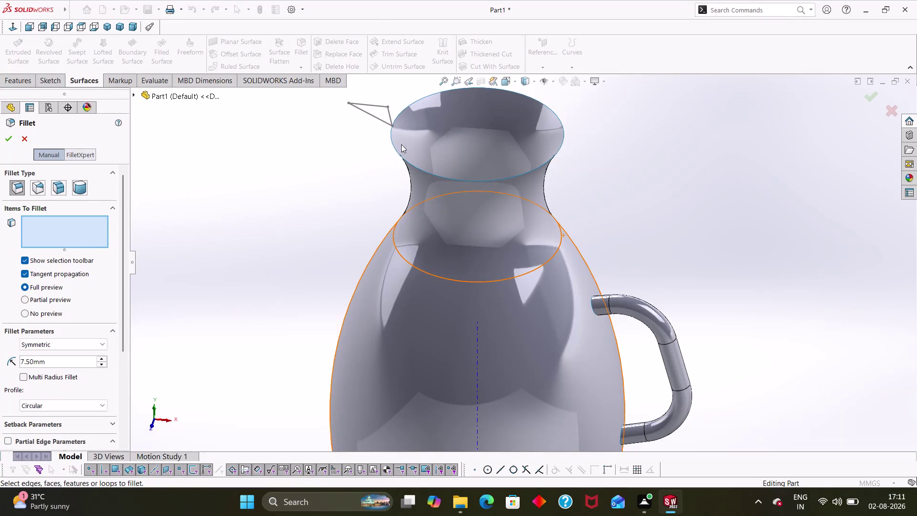
Undo out of the fillet setup without applying it and select Sketch12, the spout sketch.
click(379, 120)
click(383, 109)
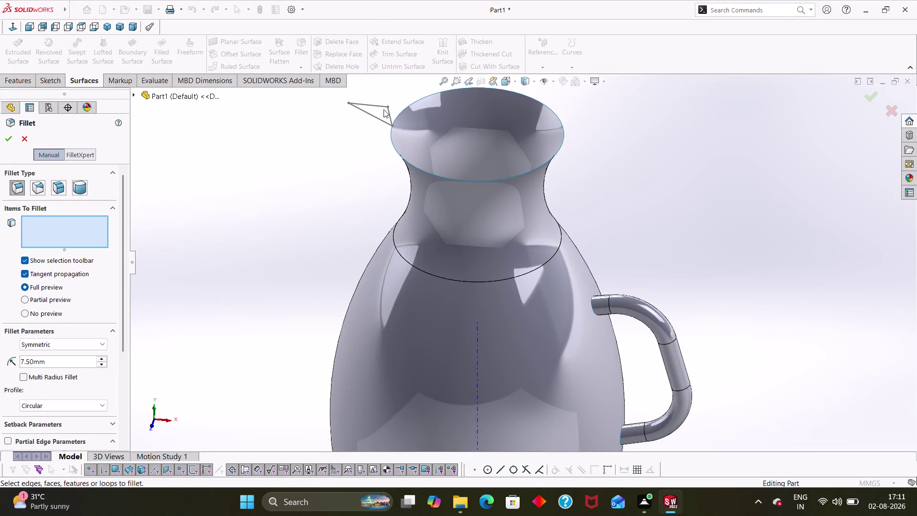
key(ctrl+z)
key(ctrl+z)
click(23, 137)
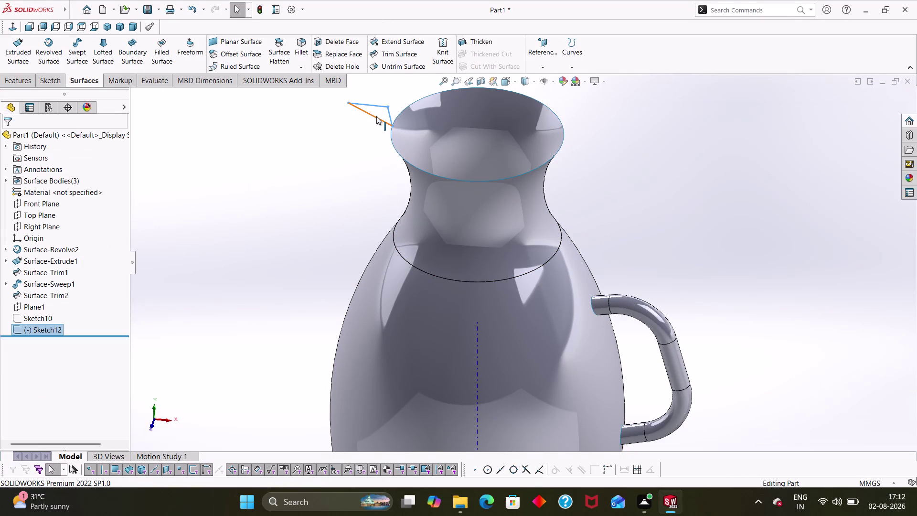
Zoom in on the neck and select three lines of the spout sketch, Sketch12.
click(377, 116)
scroll(down, 3)
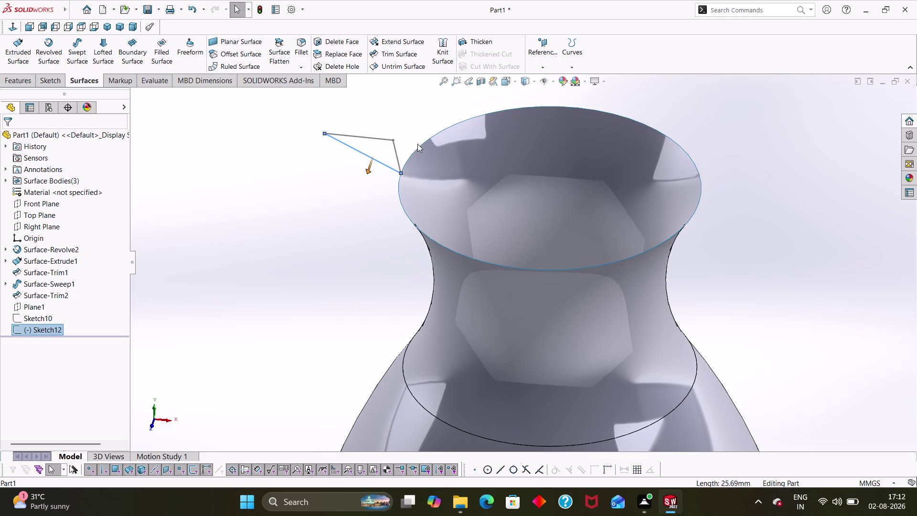
click(407, 162)
click(395, 150)
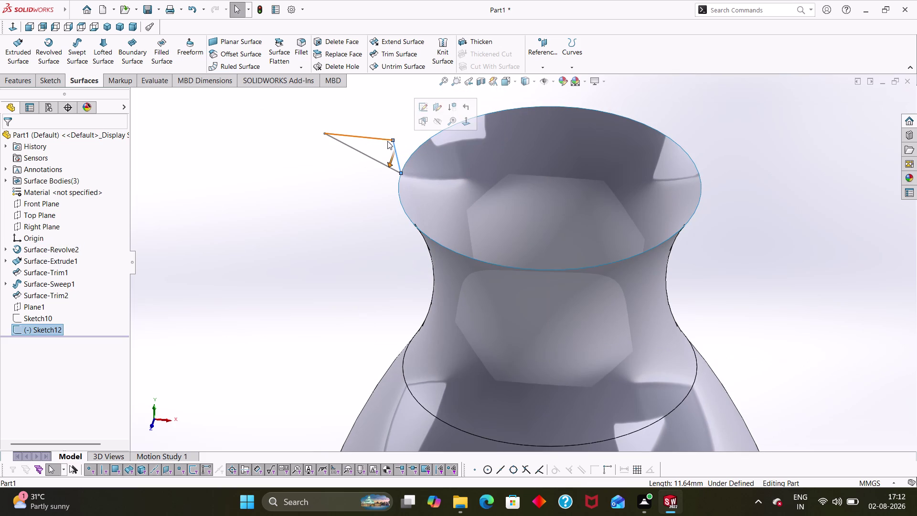
click(386, 139)
key(grave)
key(grave)
Clear the selection and start a Swept Surface with the spout sketch as its profile.
key(Escape)
key(Escape)
key(Escape)
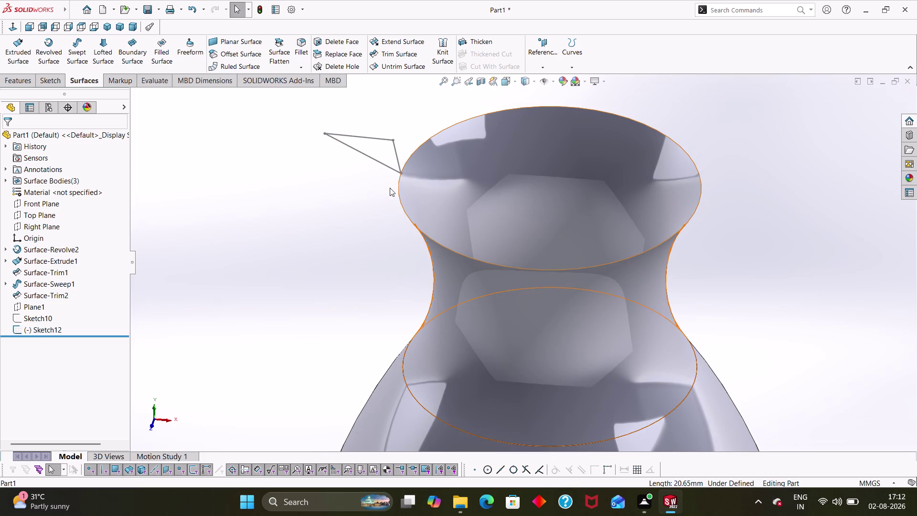
key(Escape)
key(Escape)
key(Escape)
click(78, 47)
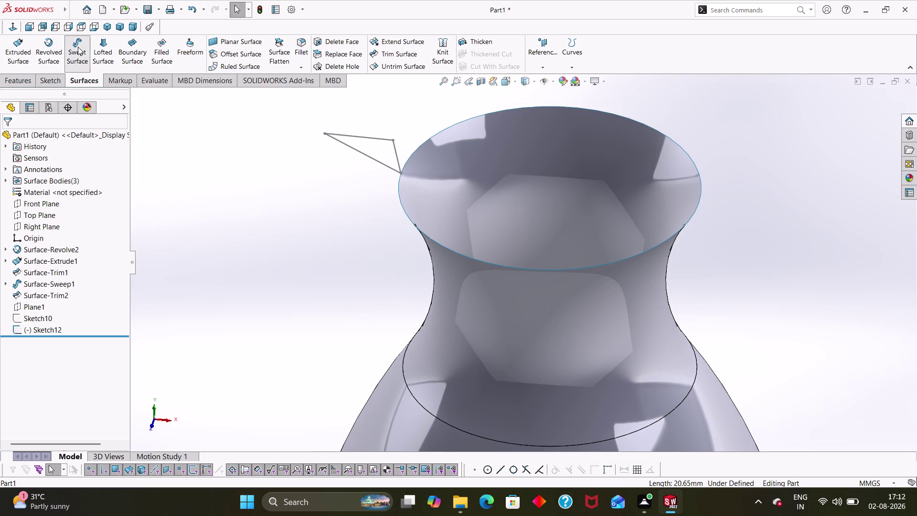
click(372, 159)
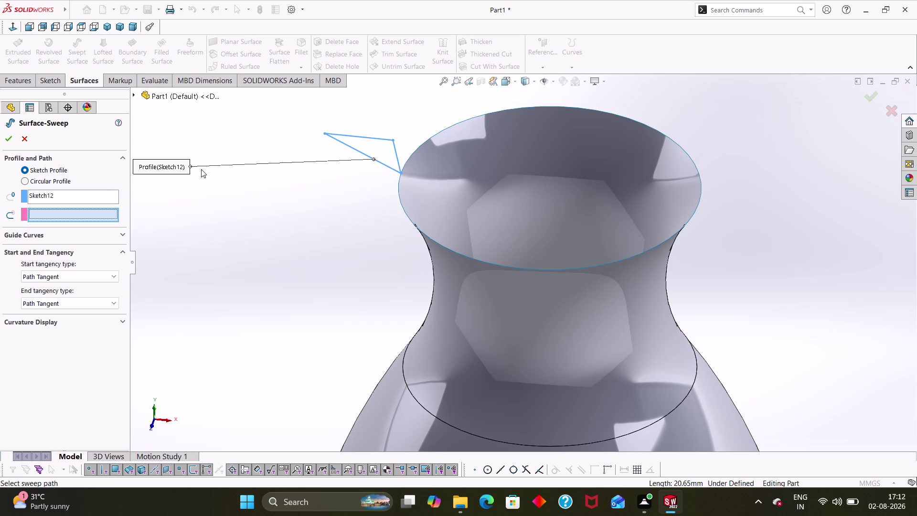
Use a circular profile for the sweep, with the top rim edge as the initial path.
click(36, 181)
click(438, 245)
middle_drag(320, 317, 334, 257)
scroll(up, 3)
scroll(up, 3)
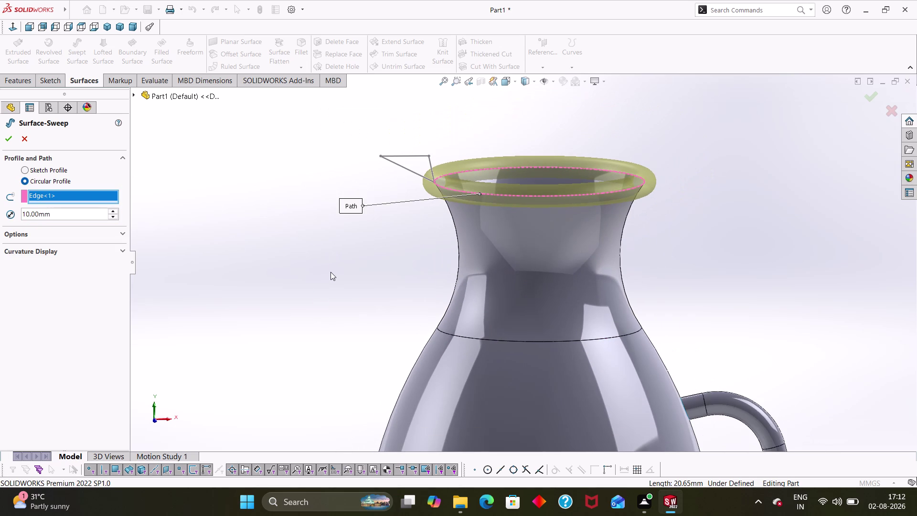
middle_drag(330, 277, 321, 291)
scroll(down, 3)
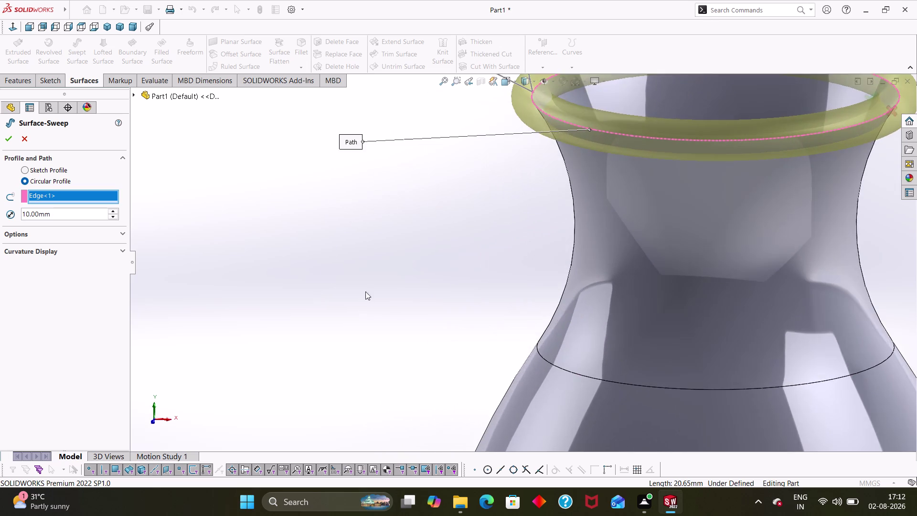
scroll(up, 3)
middle_click(652, 400)
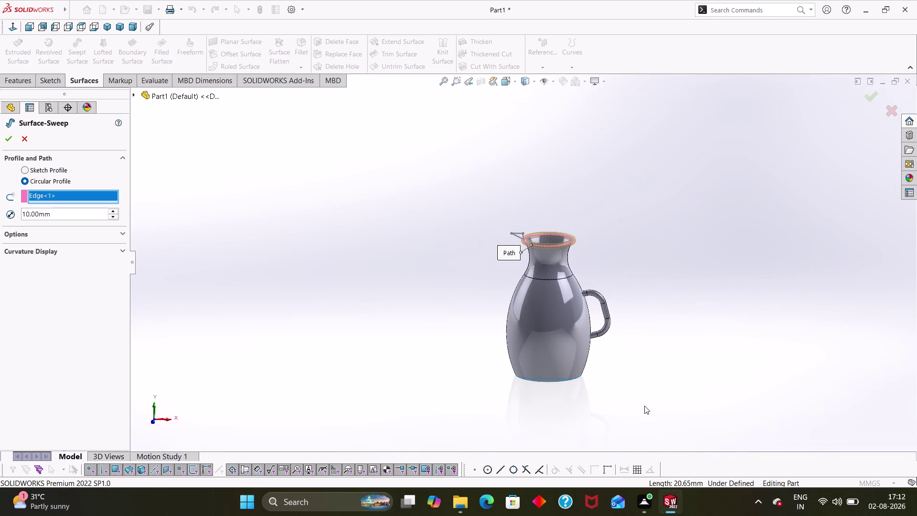
middle_drag(644, 405, 620, 349)
middle_drag(592, 362, 582, 241)
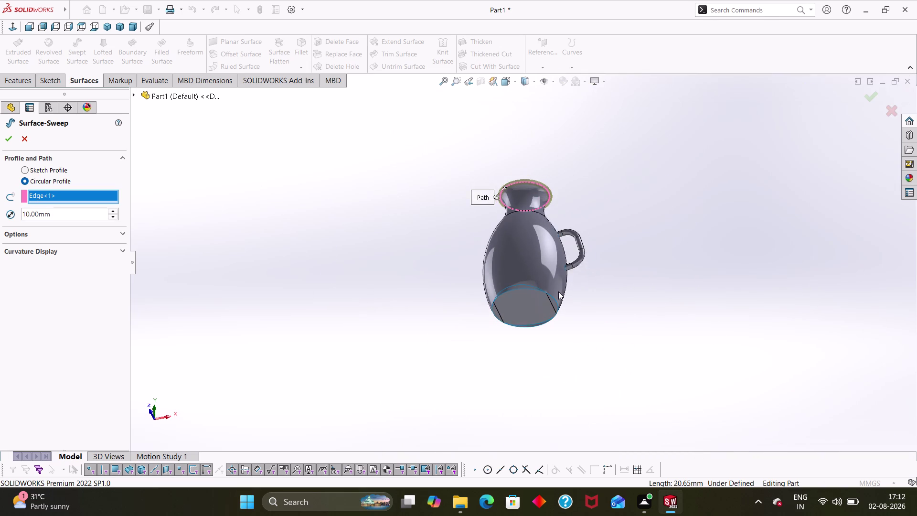
scroll(down, 3)
middle_drag(581, 371, 579, 331)
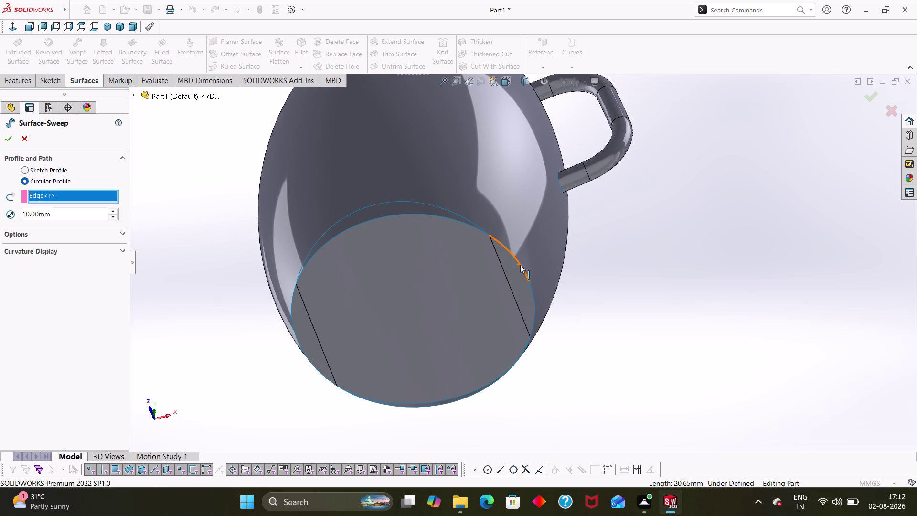
Set the sweep diameter to 7.5 mm and remove the top rim edge from the path.
click(520, 264)
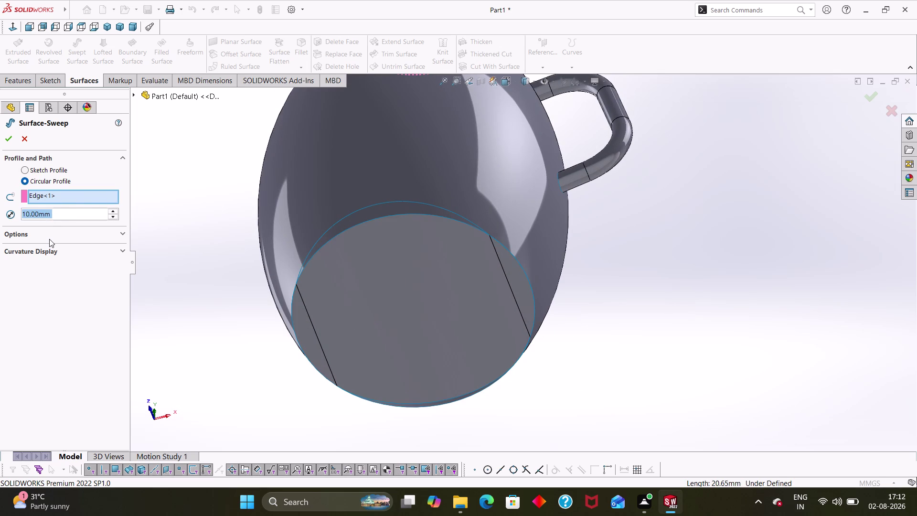
text(7.5)
key(Return)
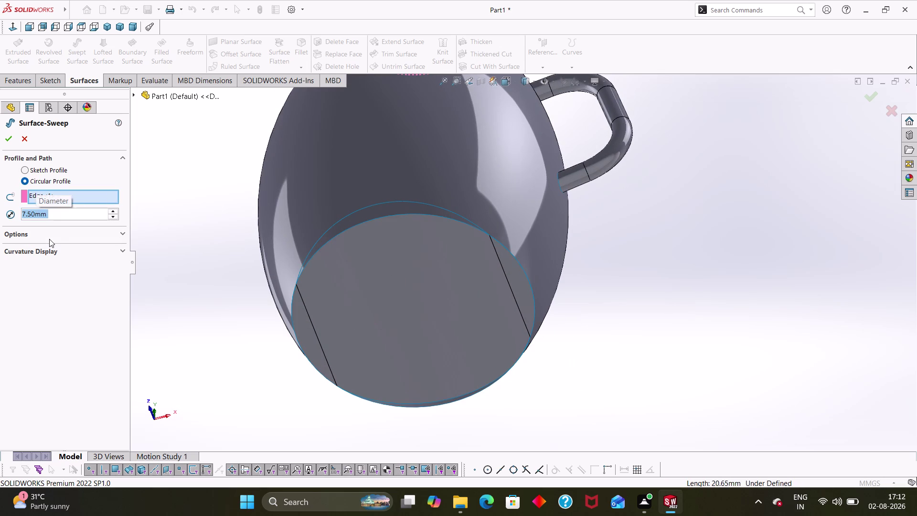
middle_drag(200, 112, 218, 398)
scroll(up, 3)
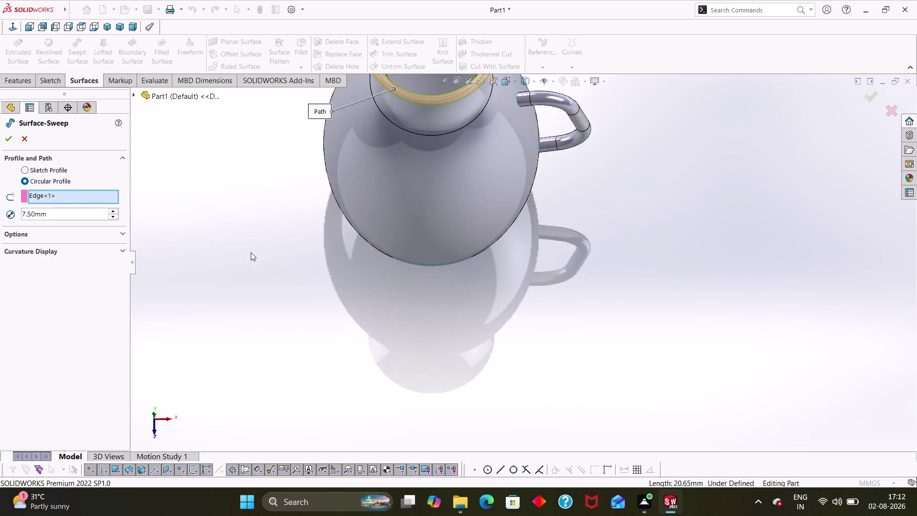
scroll(up, 3)
right_click(66, 196)
click(90, 220)
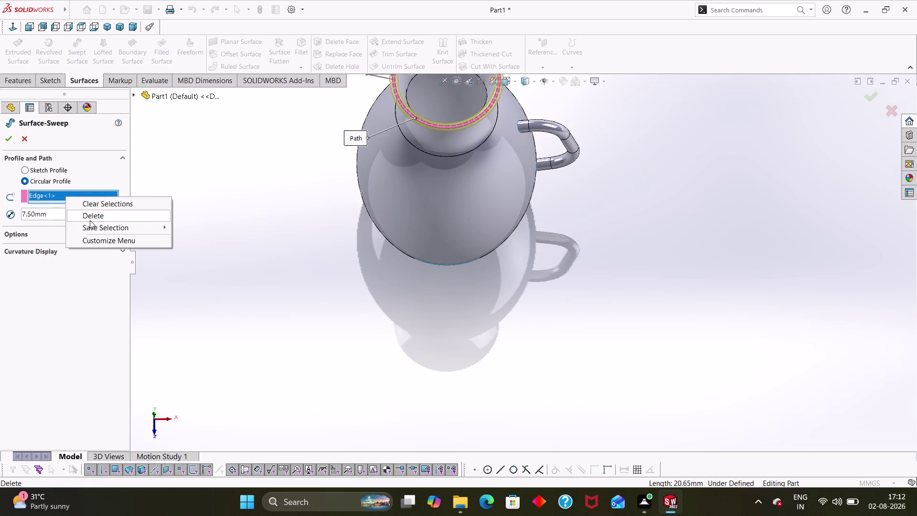
Choose the jug's bottom edge as the sweep path and confirm the swept rim.
middle_drag(498, 313, 520, 157)
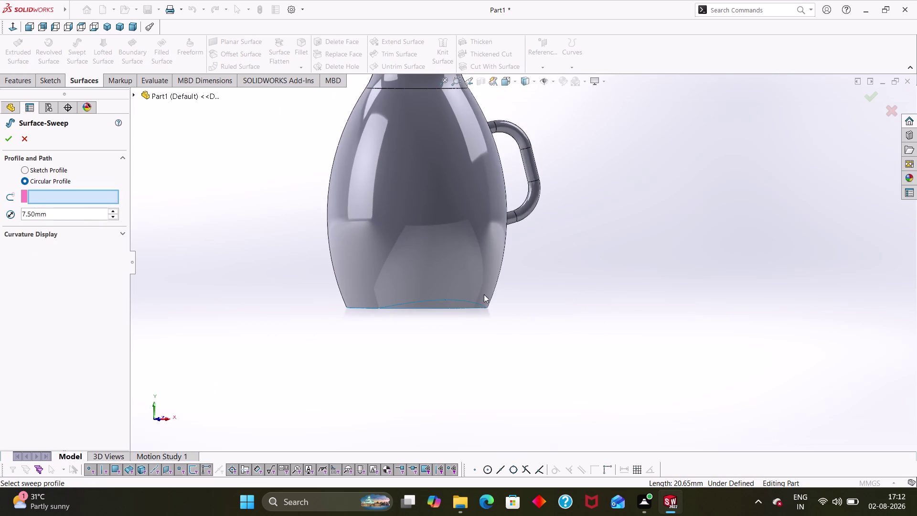
middle_drag(485, 294, 500, 158)
click(464, 274)
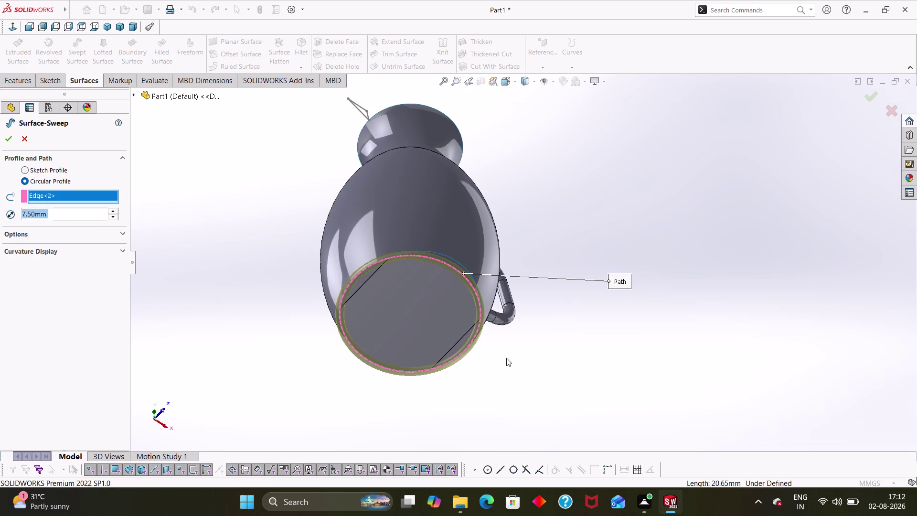
click(8, 135)
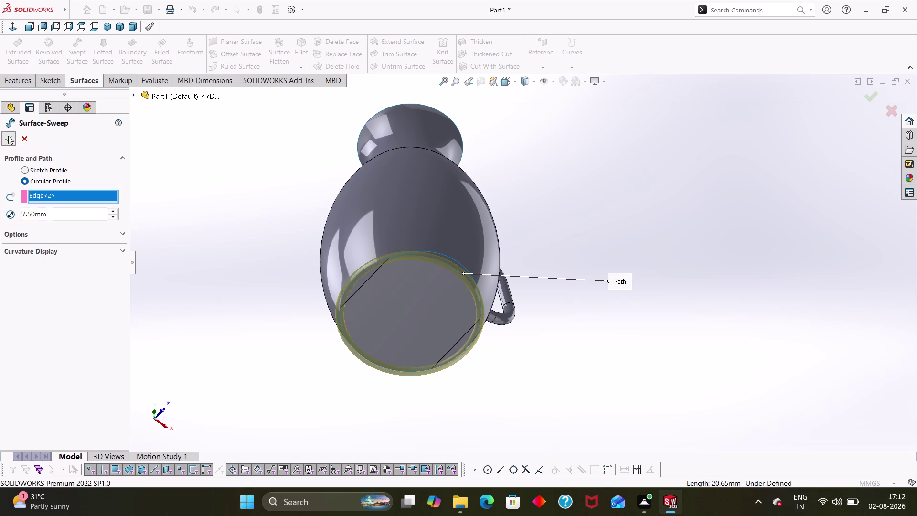
click(546, 213)
middle_drag(558, 164, 514, 342)
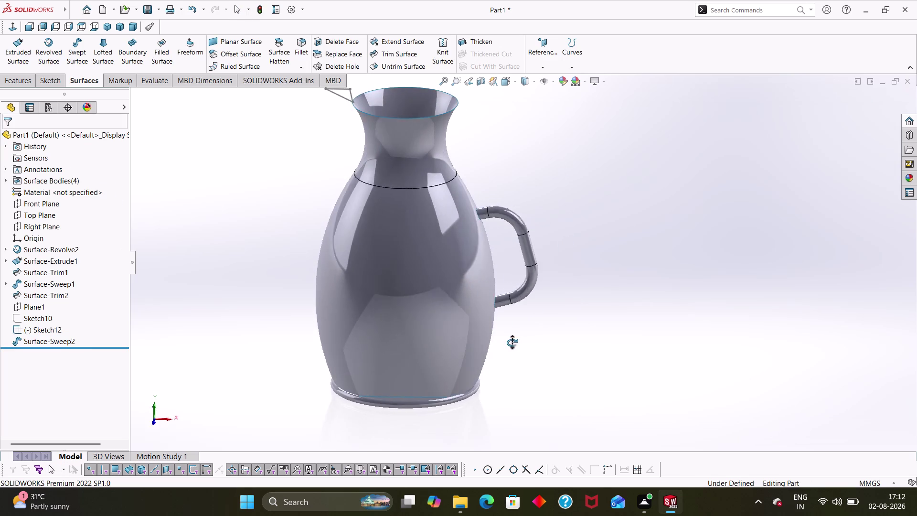
Zoom into the jug neck, select Sketch12 and start a Revolved Surface from it.
middle_drag(514, 341, 524, 329)
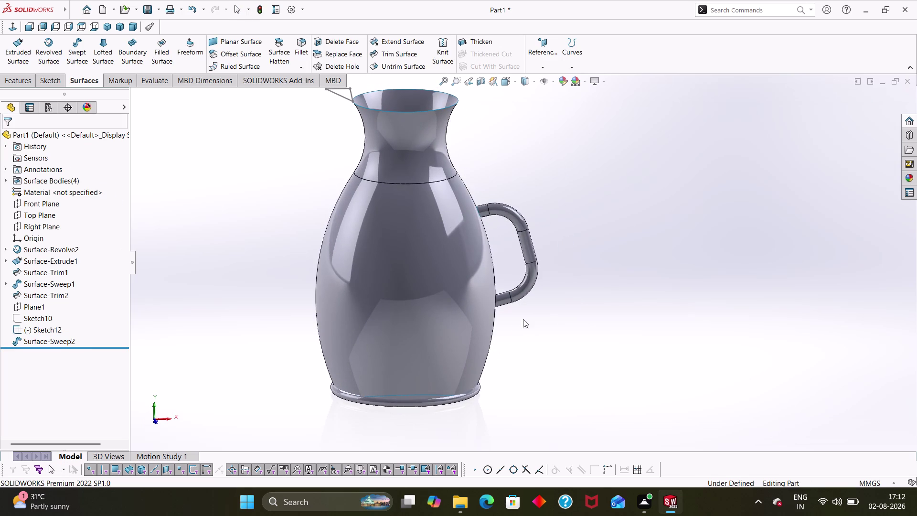
scroll(down, 3)
scroll(up, 3)
middle_drag(506, 162, 509, 161)
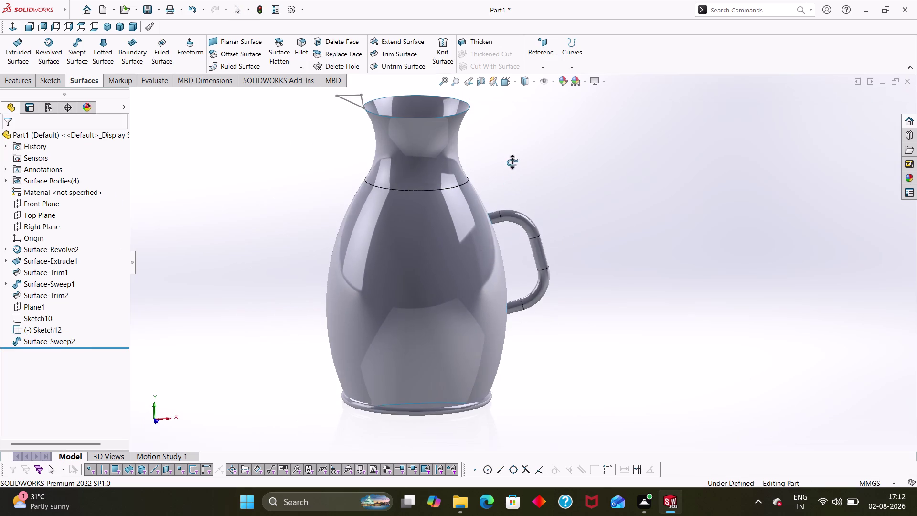
middle_drag(510, 162, 502, 198)
scroll(down, 3)
click(307, 128)
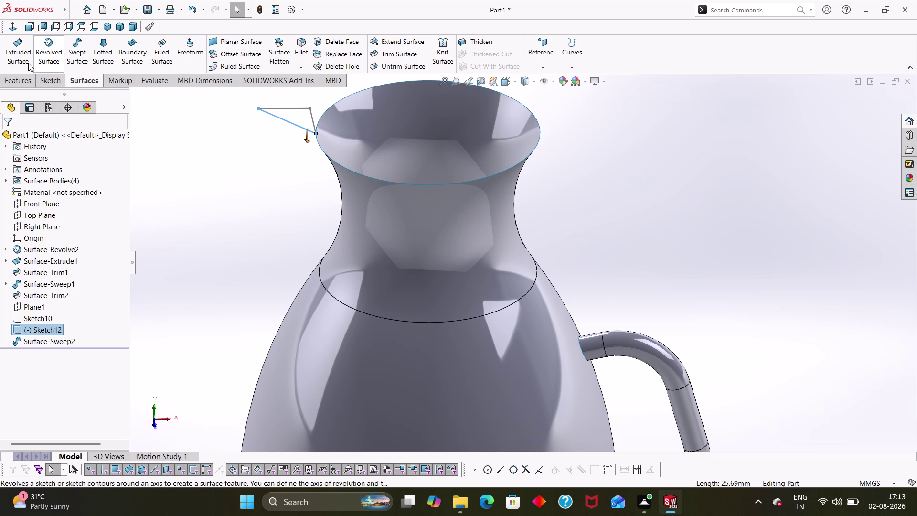
click(42, 56)
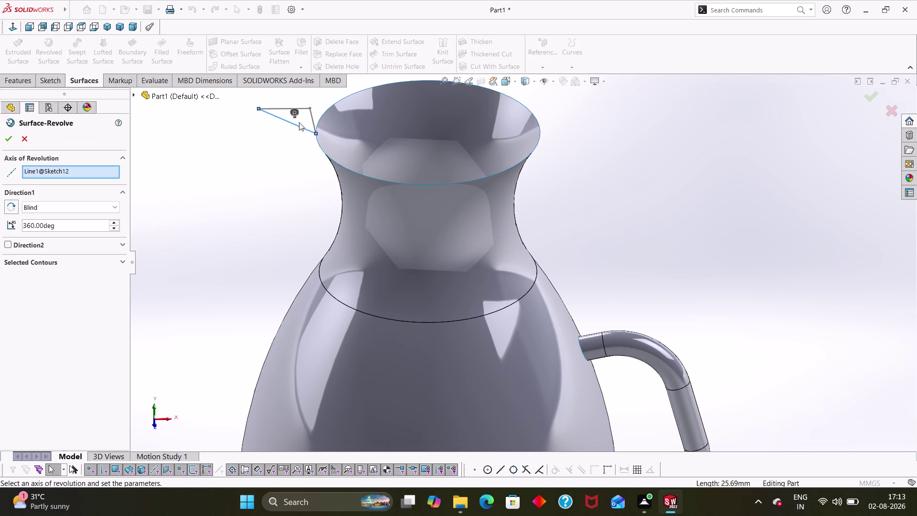
Set Line3 as the revolve axis and the triangular spout region as profile, dismissing the rebuild error.
click(311, 115)
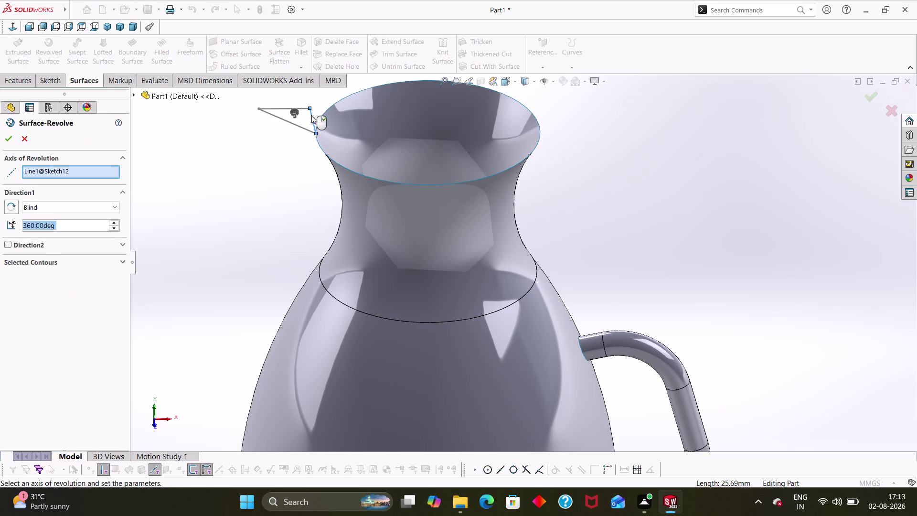
click(47, 264)
click(281, 115)
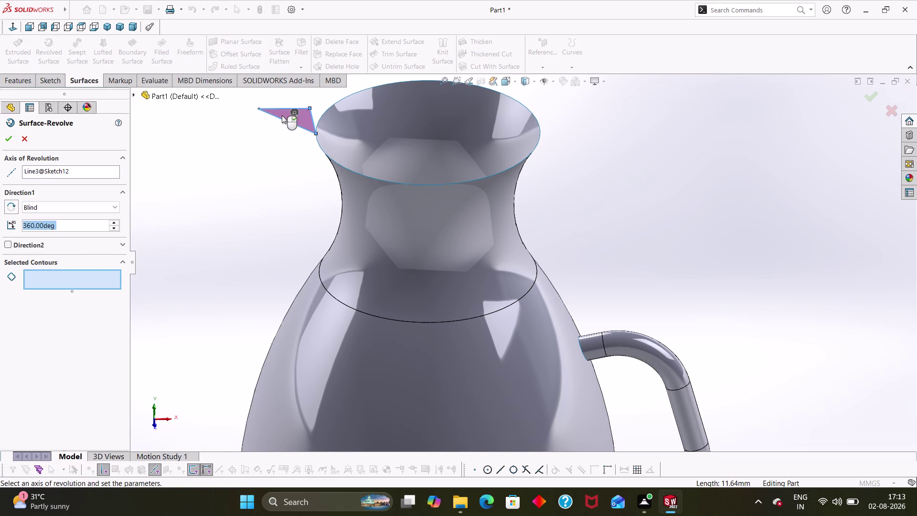
click(8, 140)
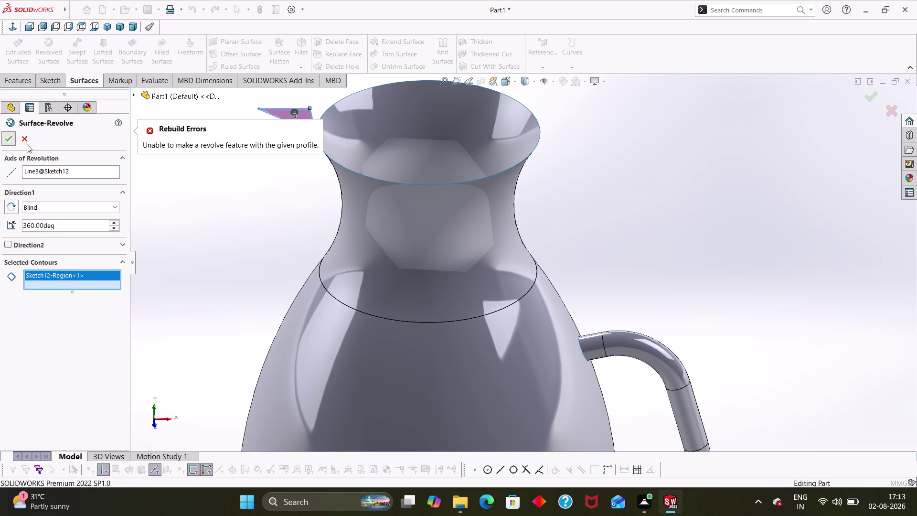
click(363, 176)
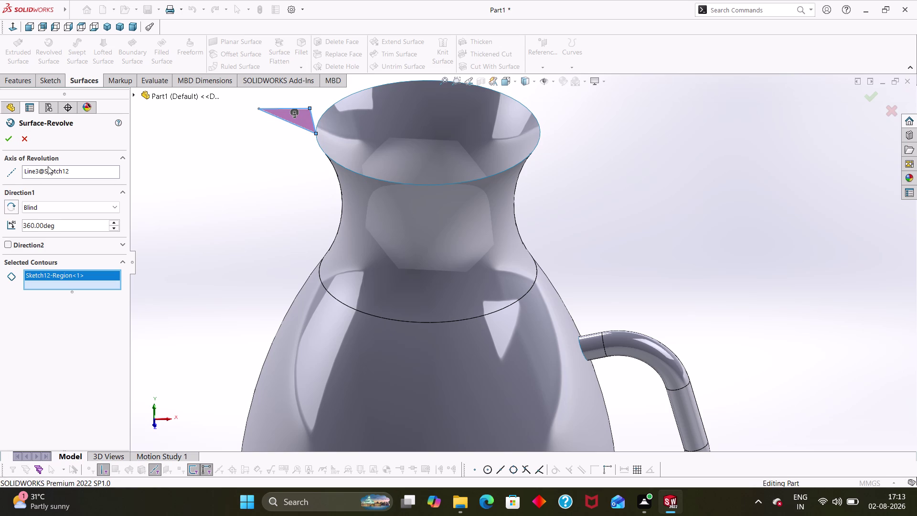
Reselect the axis of revolution and retry the revolved surface, which still fails.
click(48, 166)
click(52, 172)
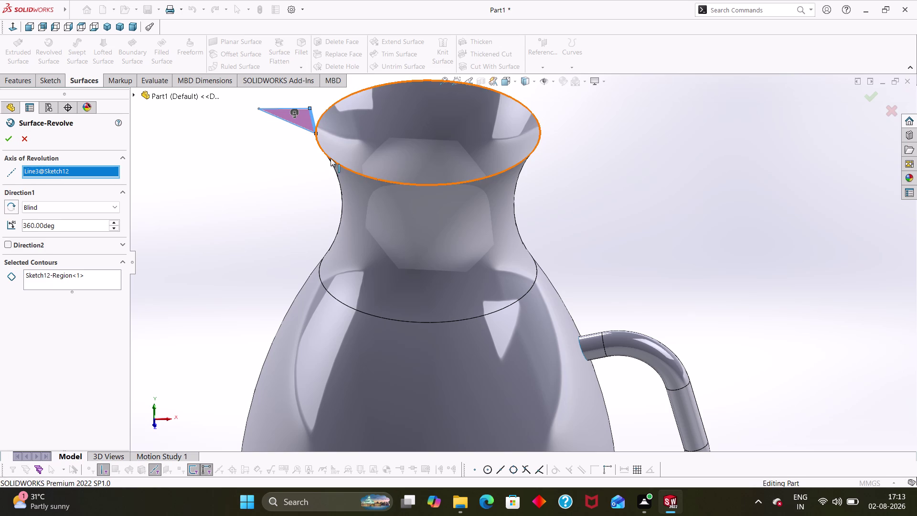
click(330, 158)
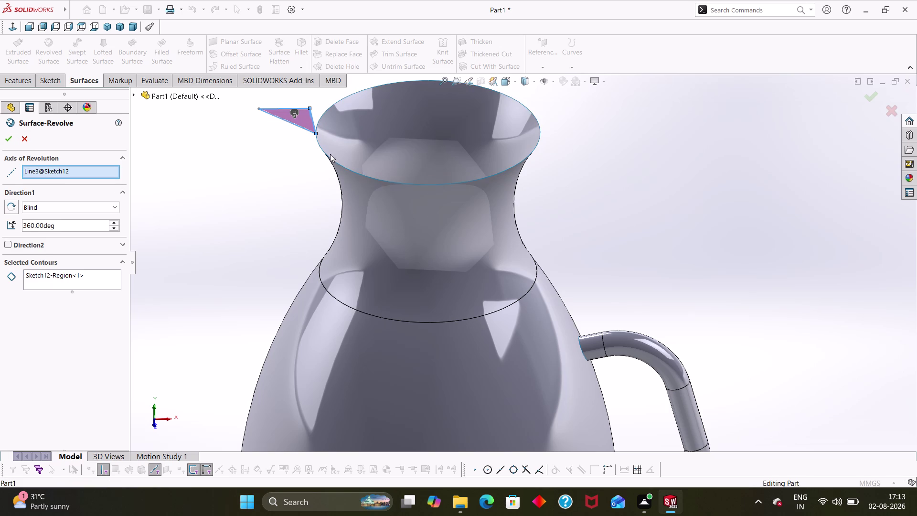
click(329, 156)
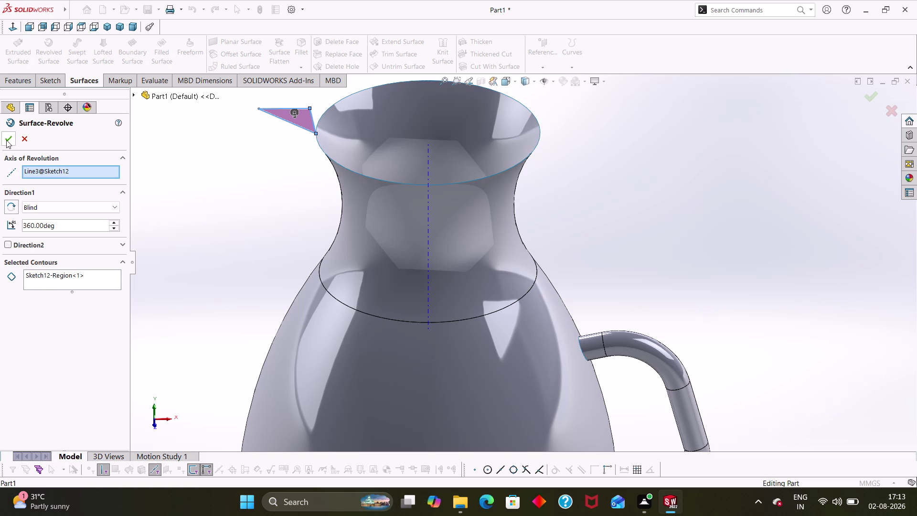
click(5, 139)
right_click(302, 113)
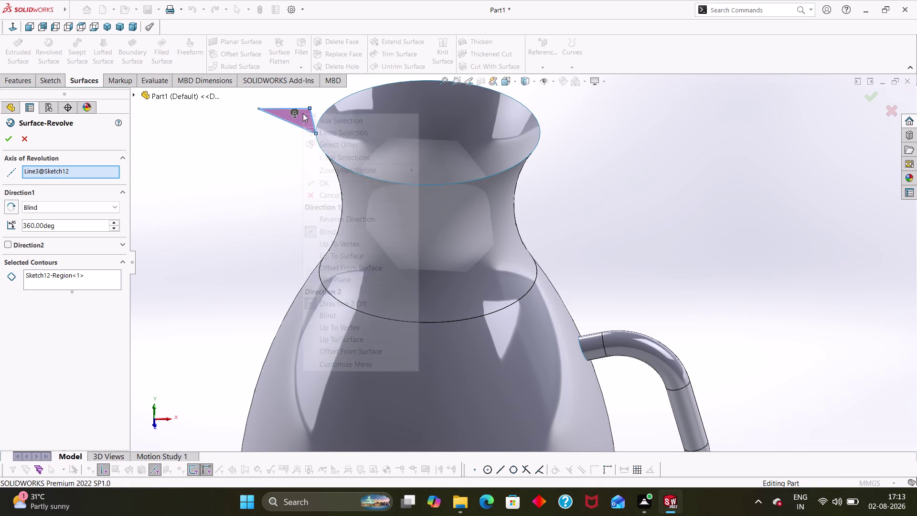
click(250, 225)
Replace the profile region with the spout outline contour, then cancel the revolve.
right_click(55, 276)
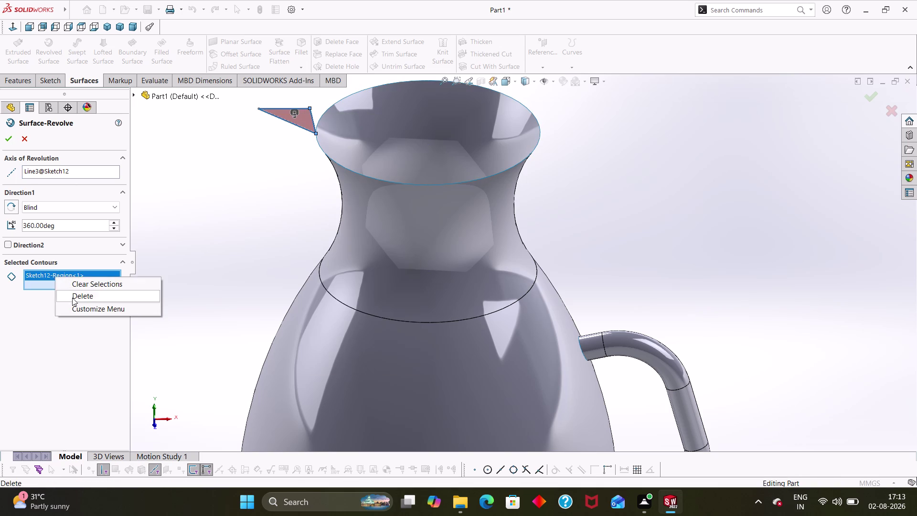
click(72, 296)
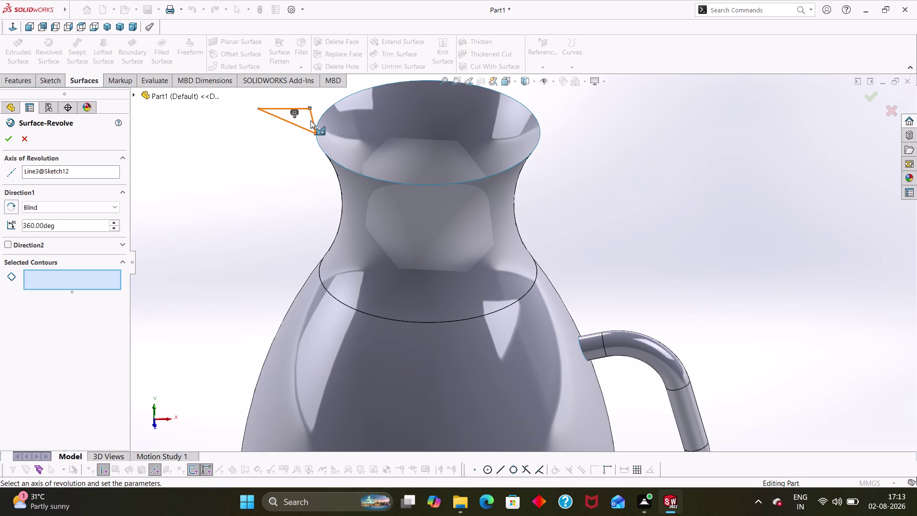
click(311, 120)
click(323, 147)
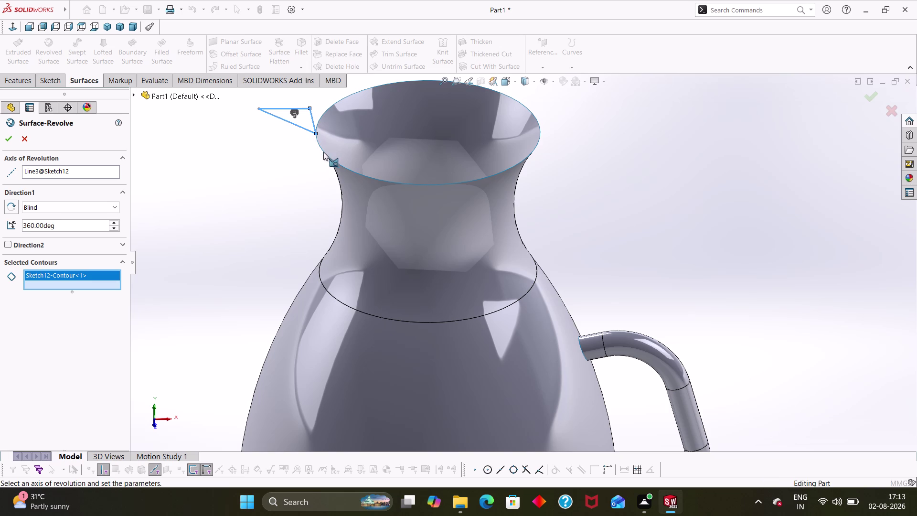
click(325, 153)
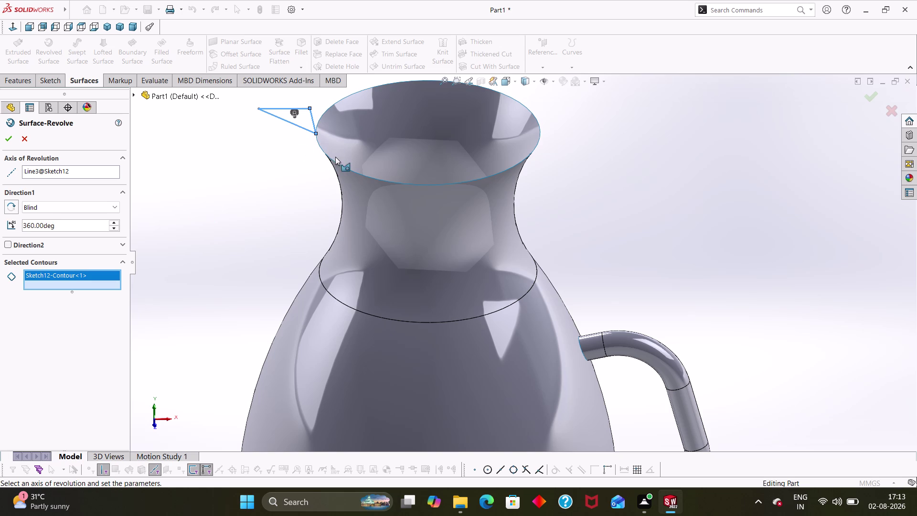
key(Escape)
key(Escape)
key(Escape)
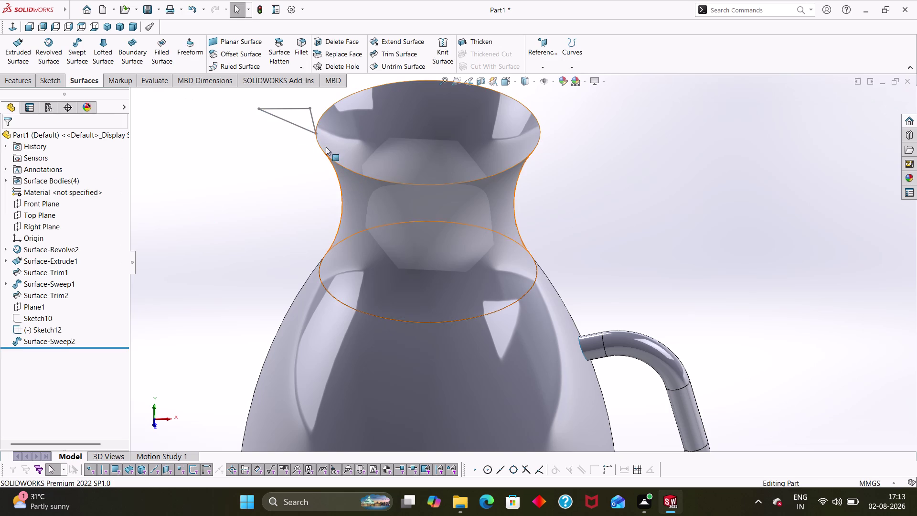
Delete Sketch12 with confirmation, then recentre the view on the jug neck.
click(300, 125)
key(Delete)
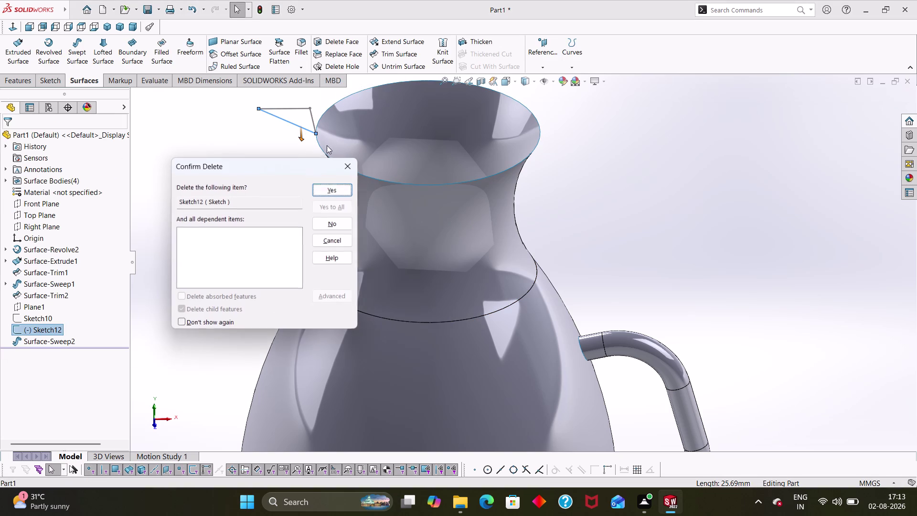
click(346, 180)
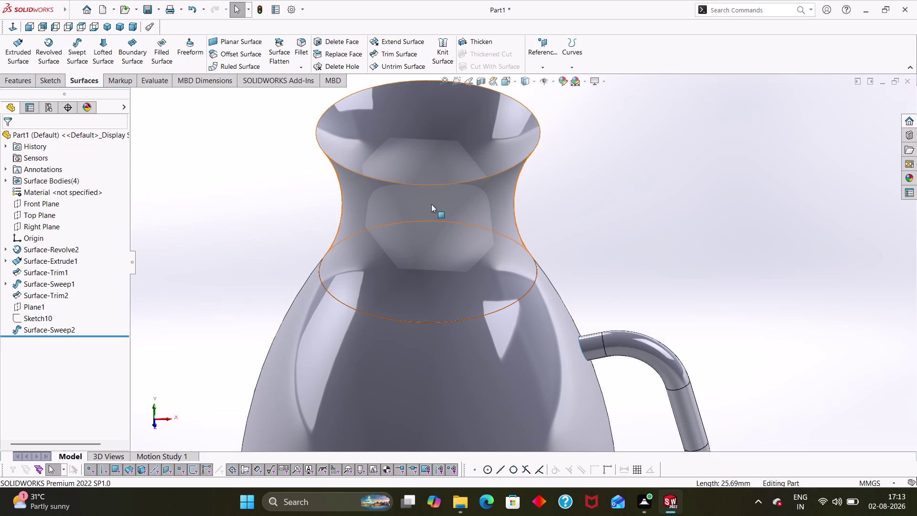
scroll(up, 3)
middle_drag(683, 340, 656, 278)
scroll(down, 3)
scroll(down, 3)
middle_drag(479, 149, 501, 174)
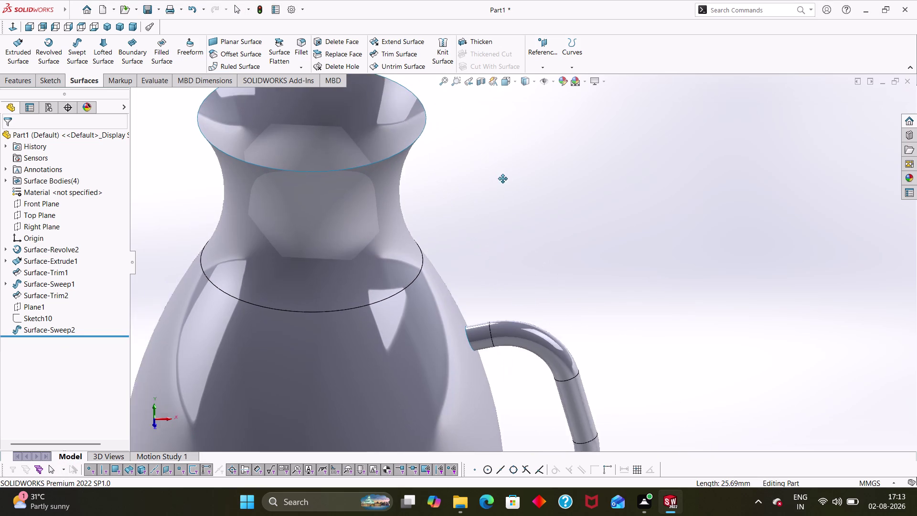